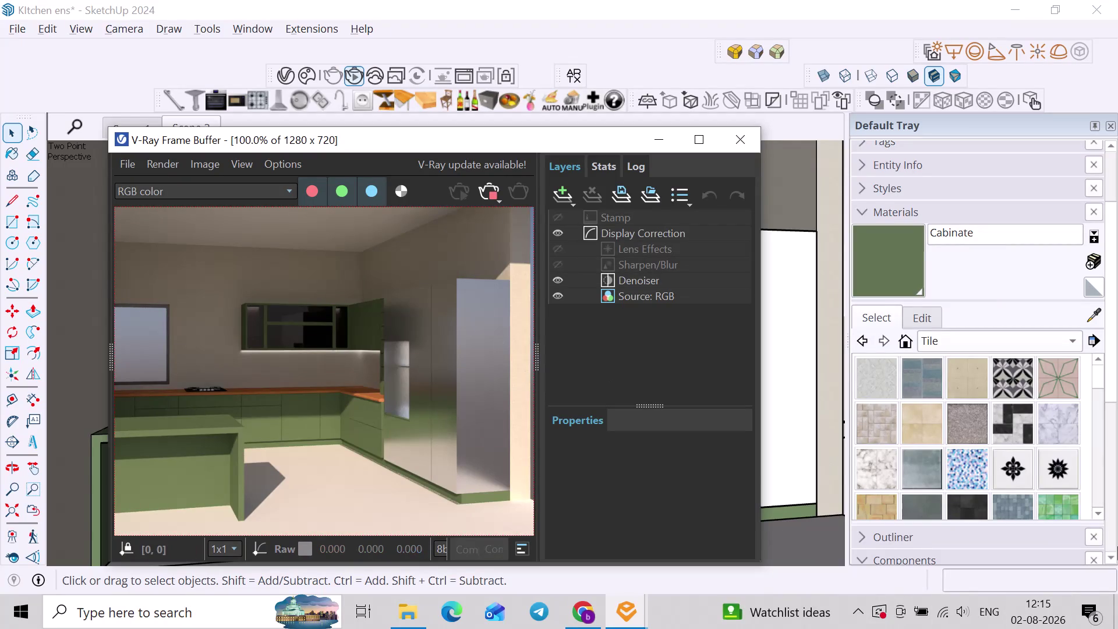
Close the V-Ray render result window.
scroll(down, 3)
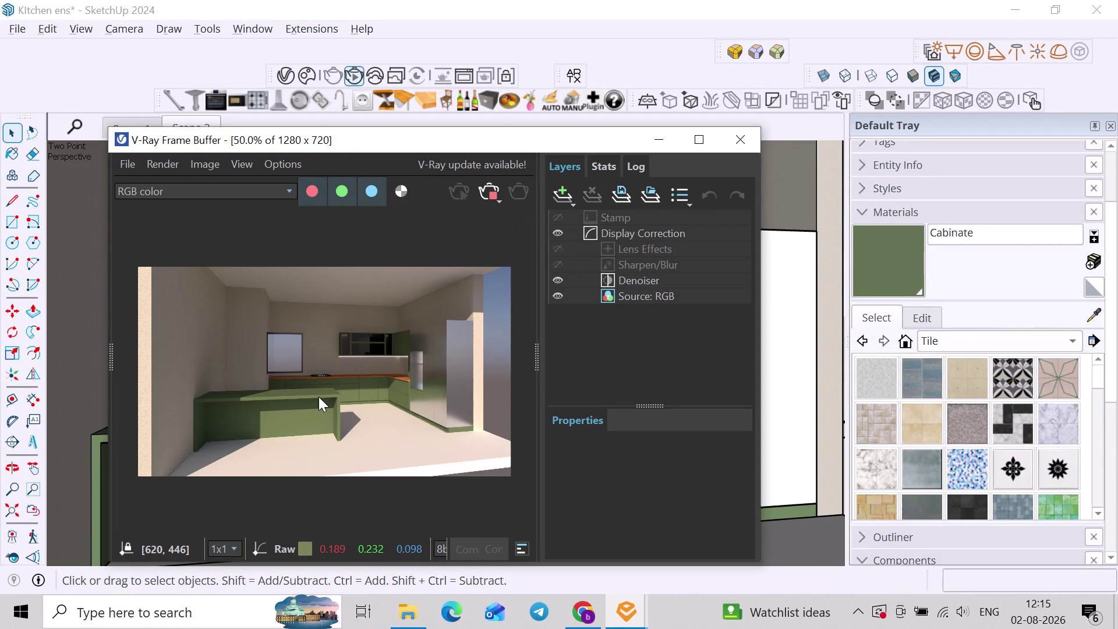
scroll(up, 3)
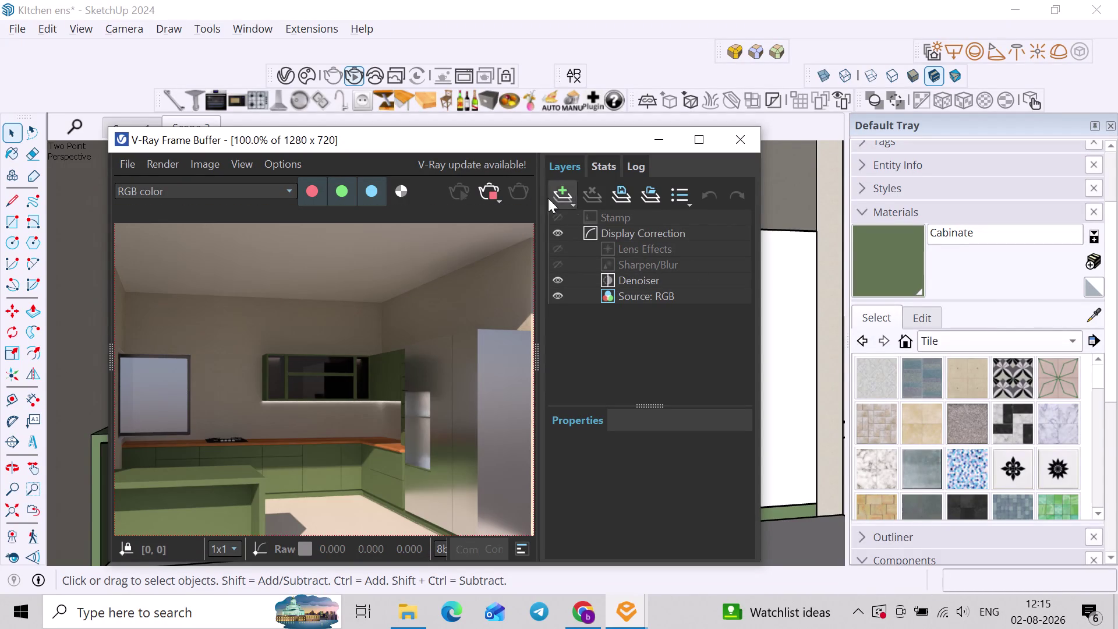
click(486, 201)
click(750, 148)
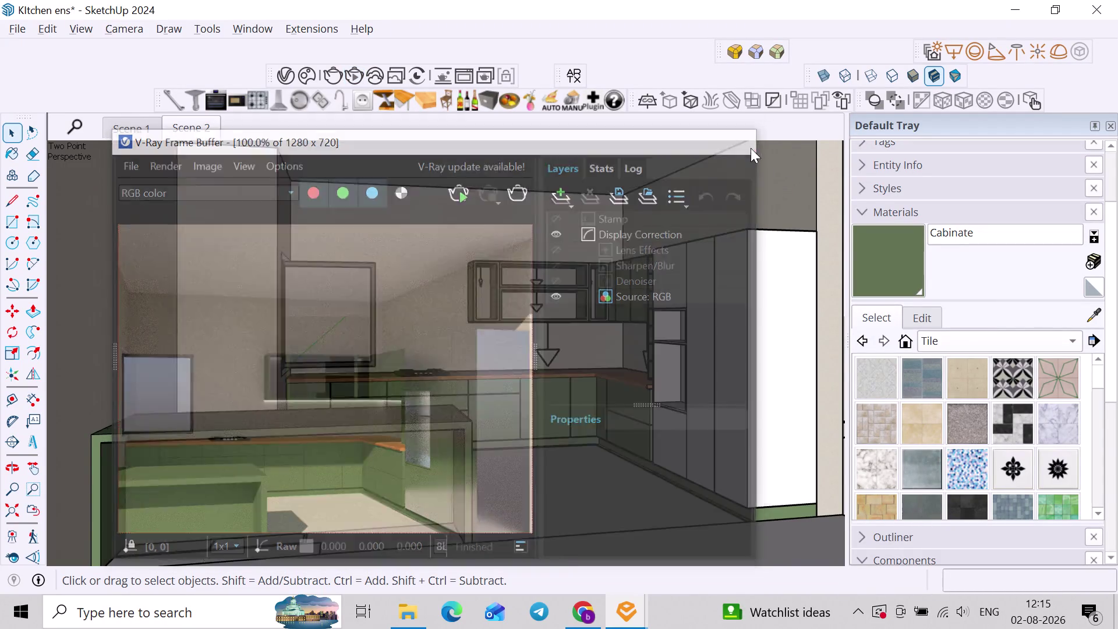
Orbit the kitchen to face the back wall head-on, then switch to the Chrome browser.
scroll(down, 3)
middle_drag(708, 277, 620, 298)
scroll(up, 3)
click(789, 330)
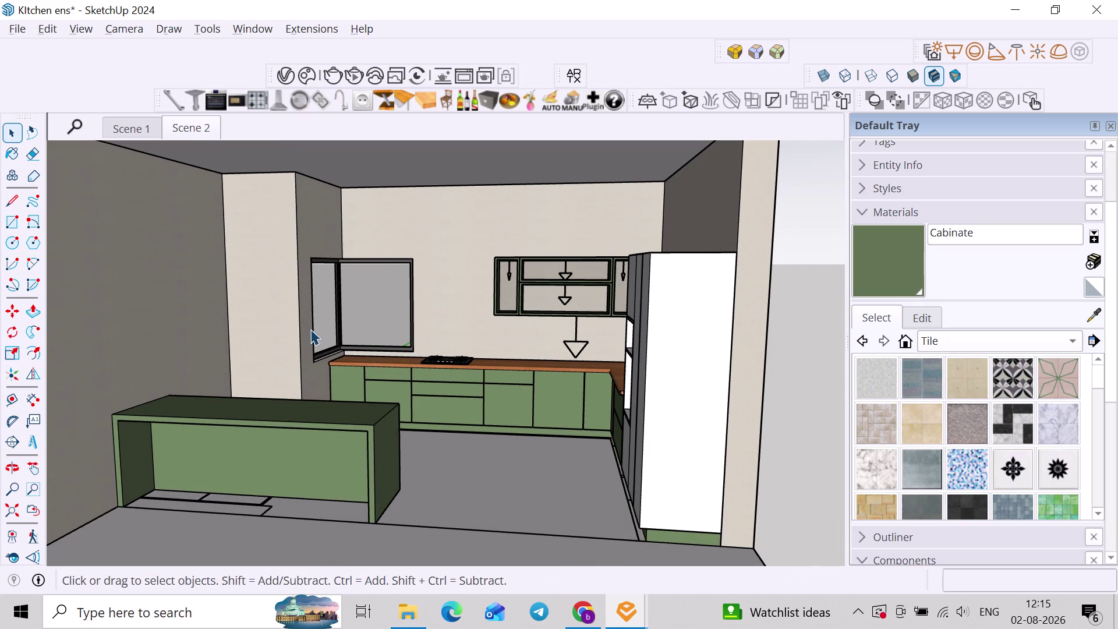
middle_drag(310, 329, 348, 289)
middle_drag(407, 267, 394, 331)
scroll(up, 3)
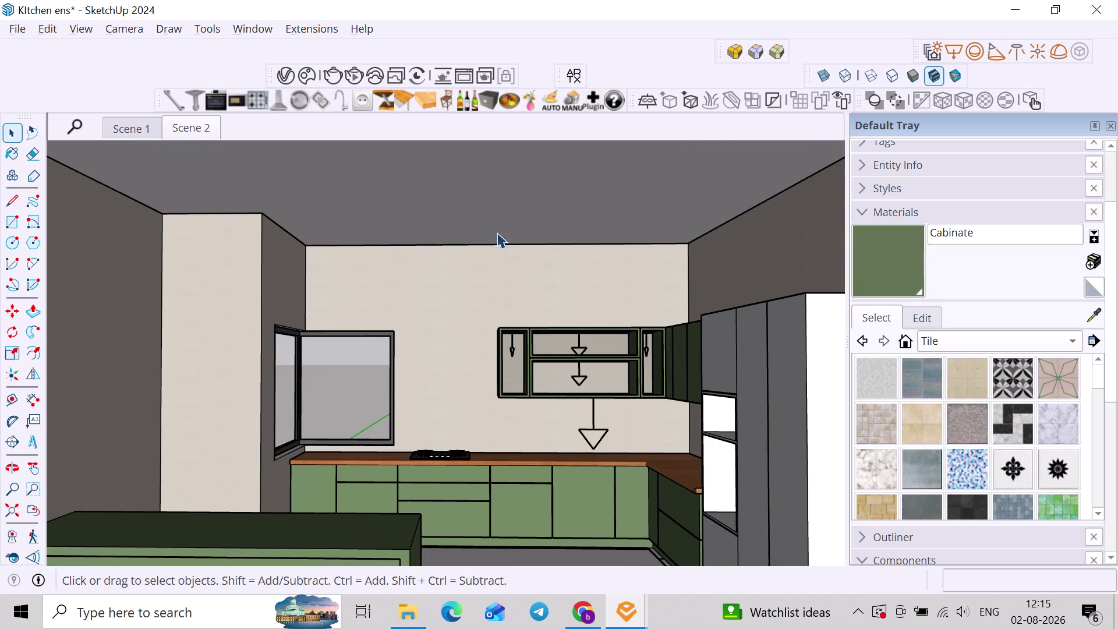
click(570, 606)
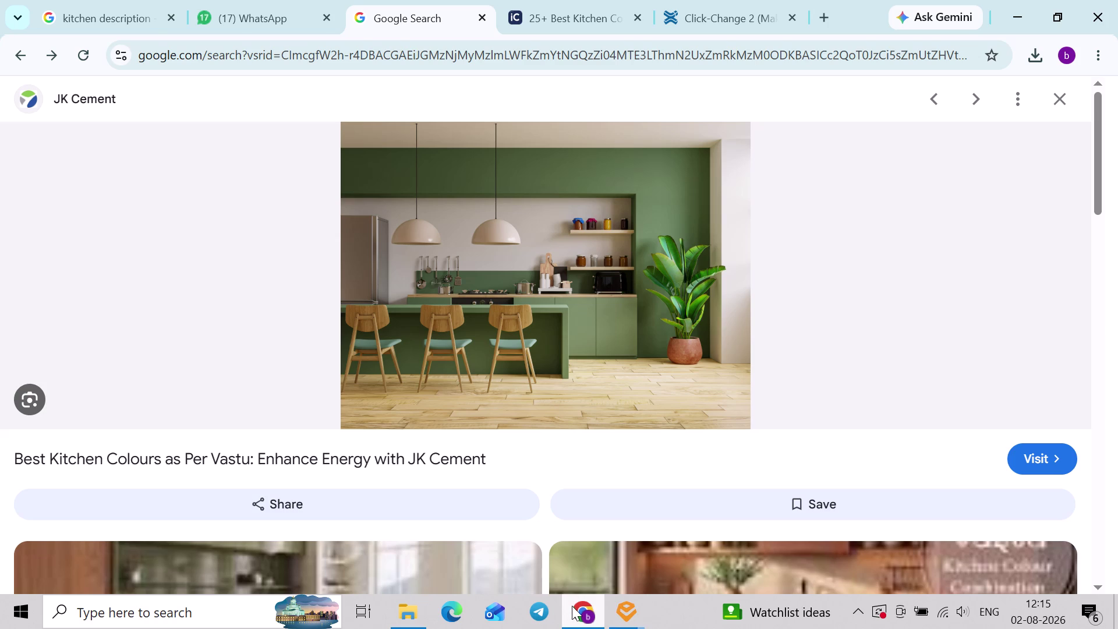
Open the kitchen colours article and dismiss the interior designer popup.
key(alt+Tab)
click(573, 604)
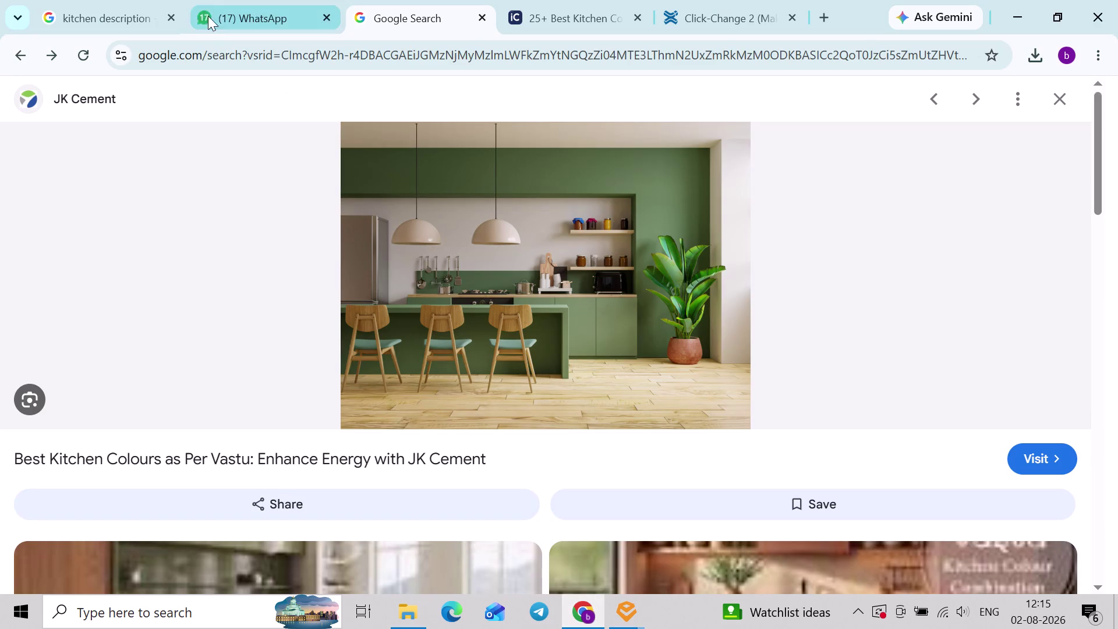
click(620, 0)
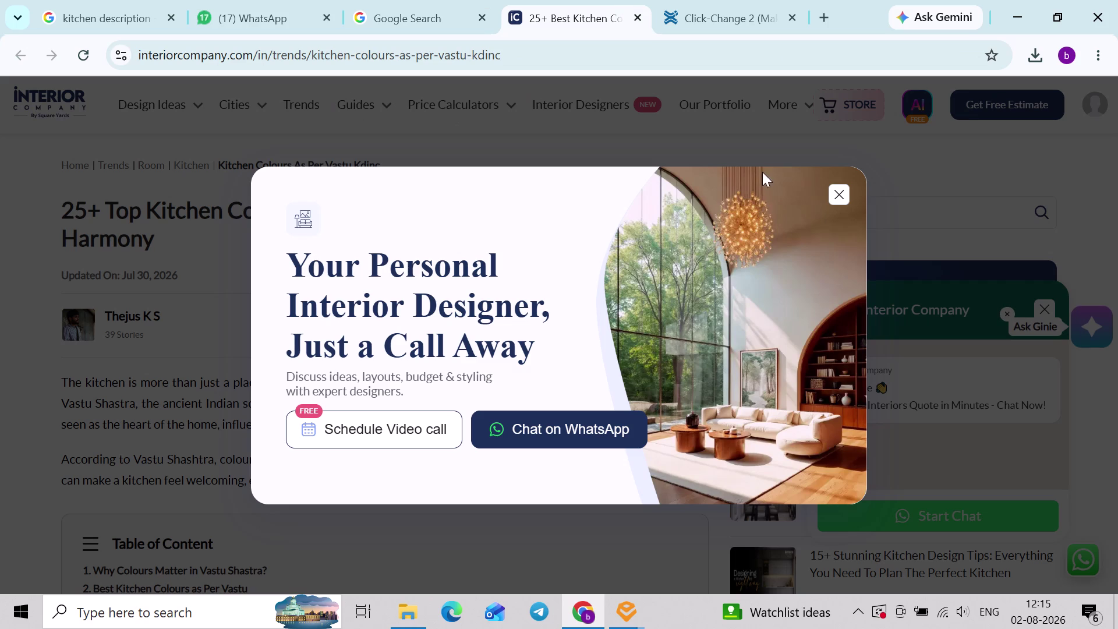
click(856, 196)
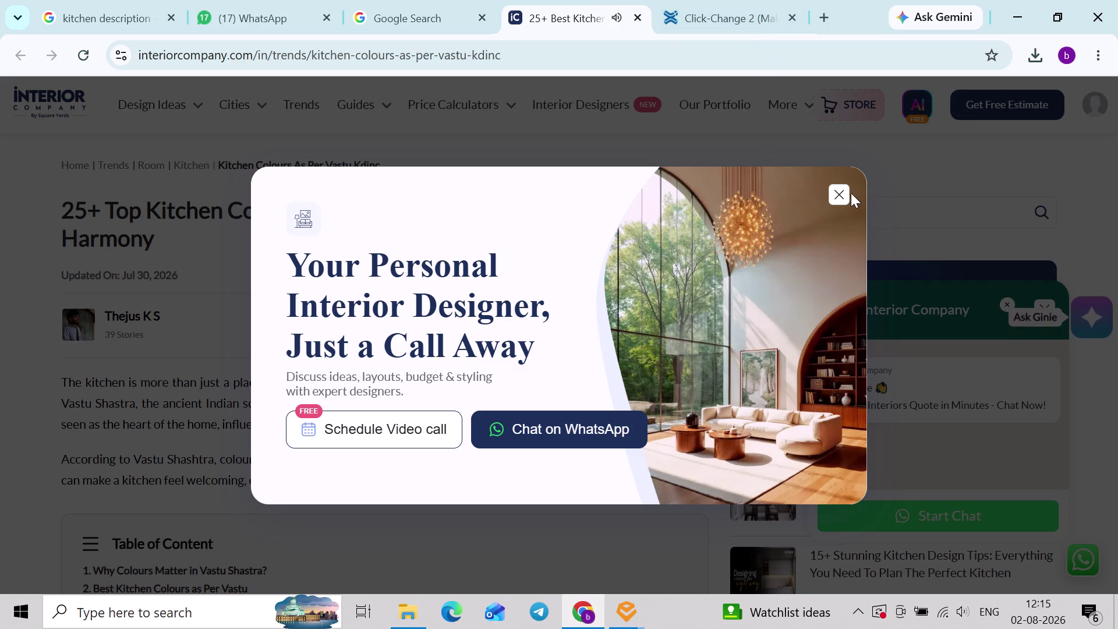
click(825, 188)
click(837, 189)
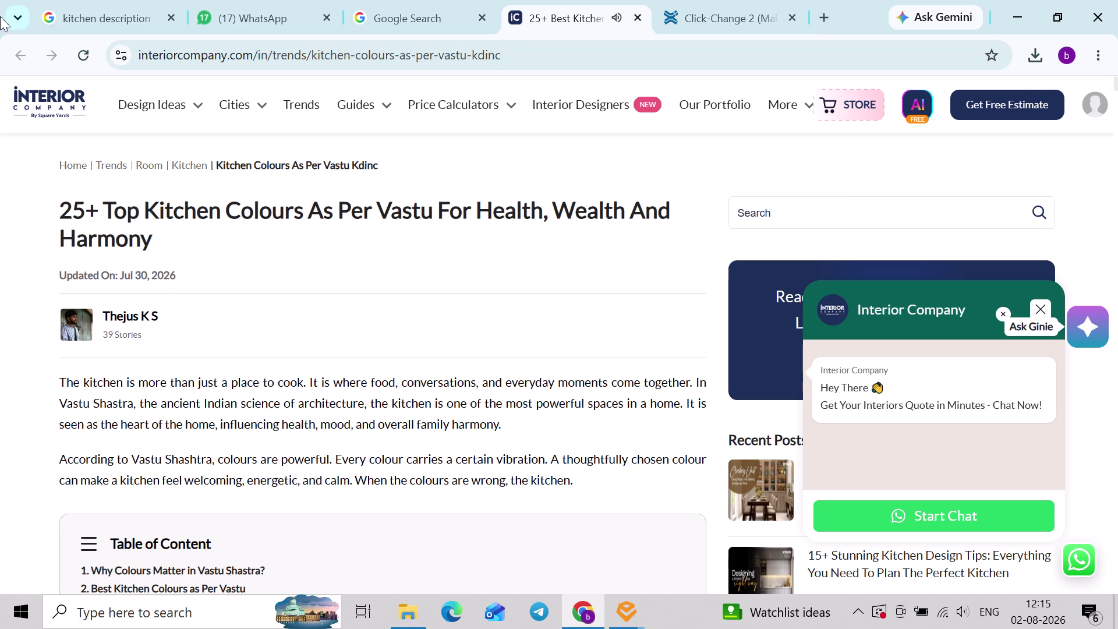
Search the web for Poly Haven and open the Poly Haven website.
click(499, 62)
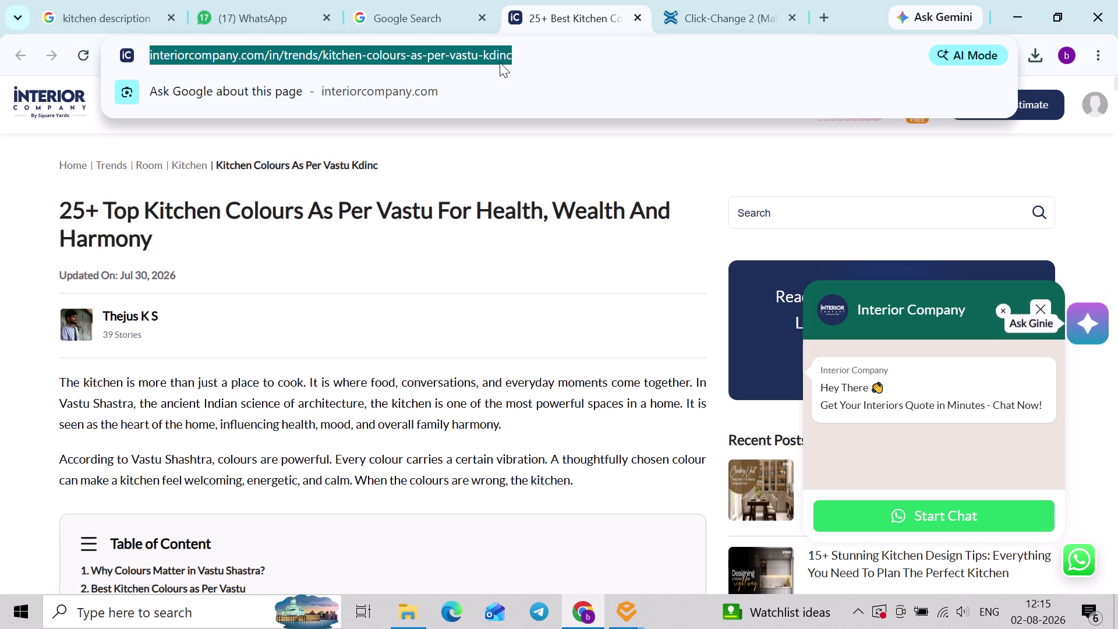
text(POLU)
key(BackSpace)
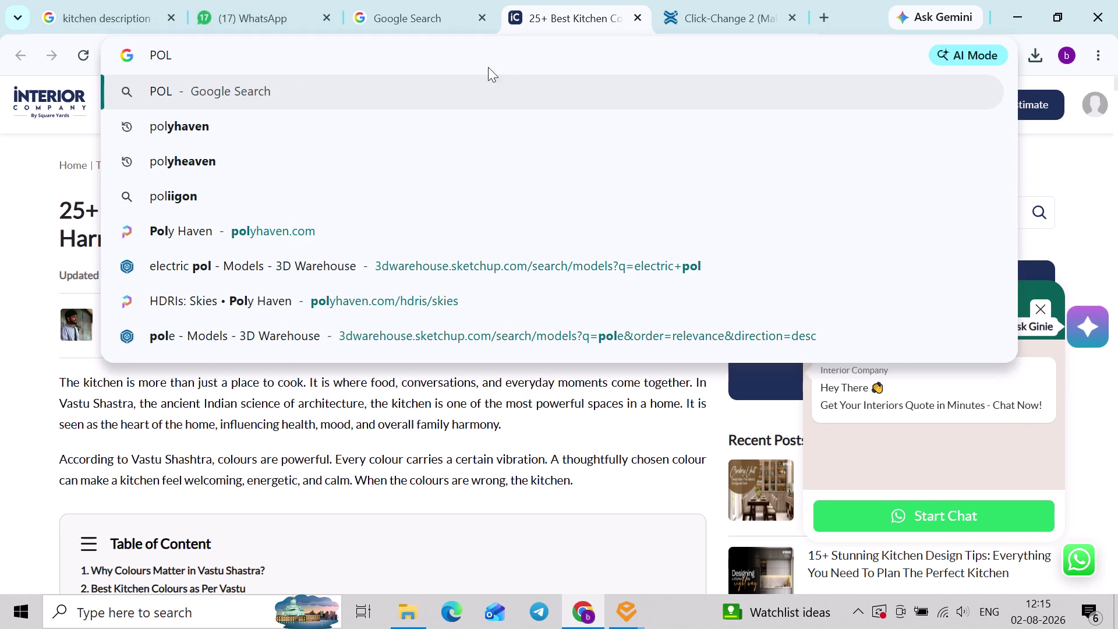
click(266, 124)
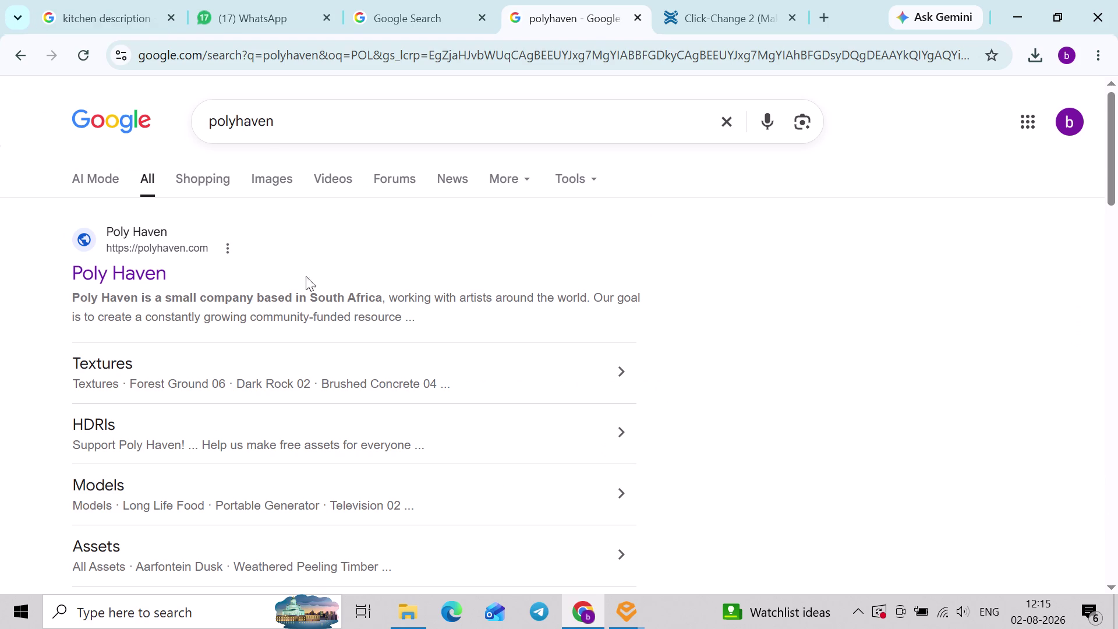
click(145, 267)
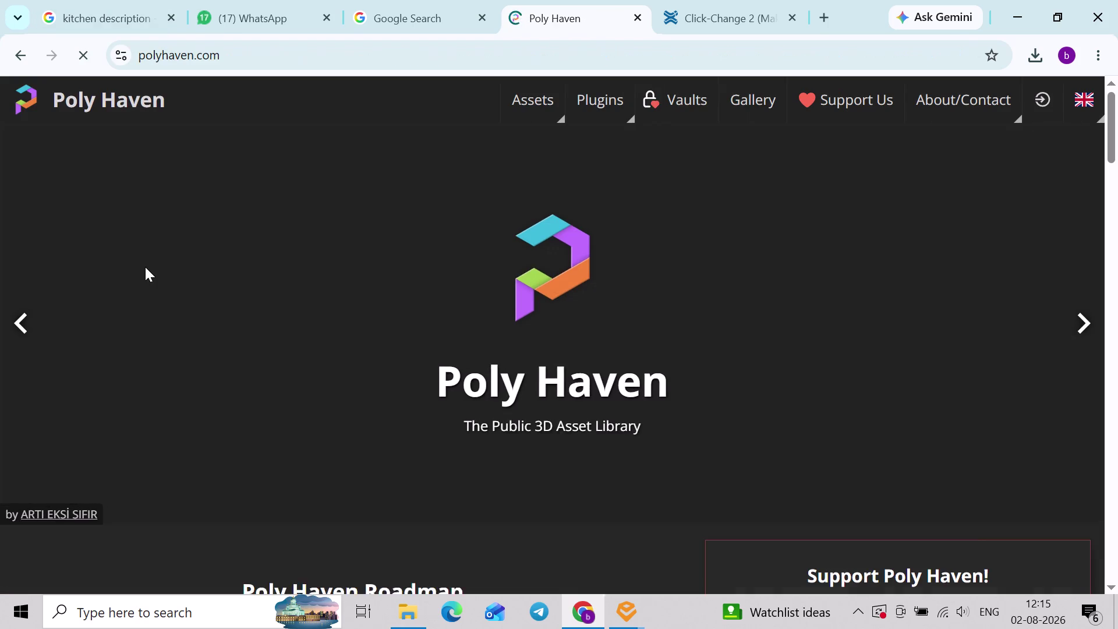
Go to Poly Haven's HDRI library, scroll through it, and open the Wood Works vault promotion.
click(578, 115)
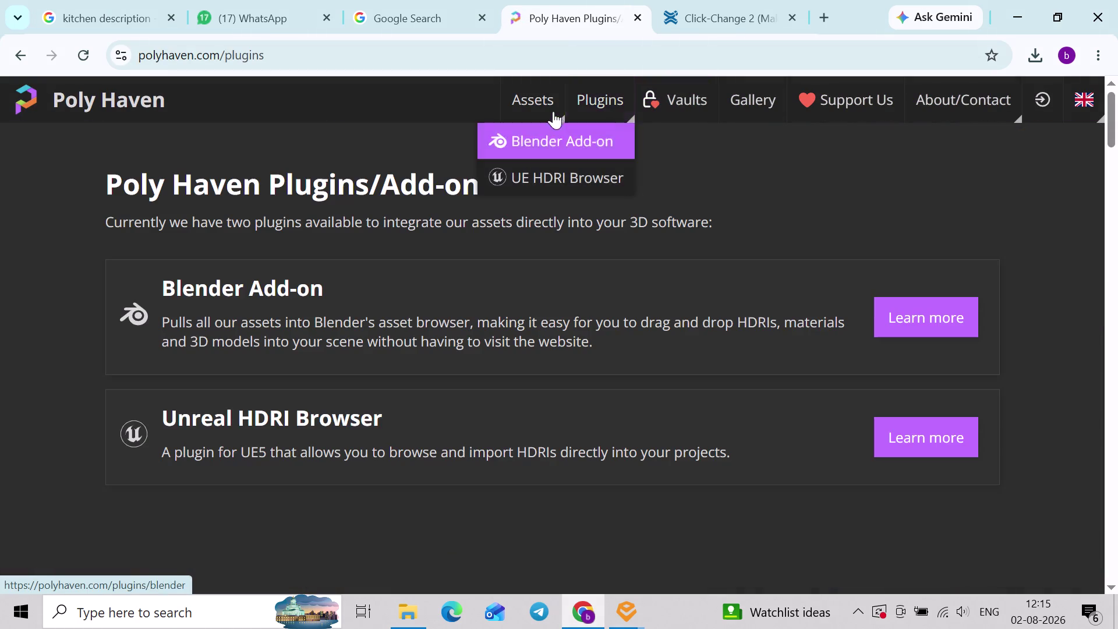
click(552, 110)
click(494, 148)
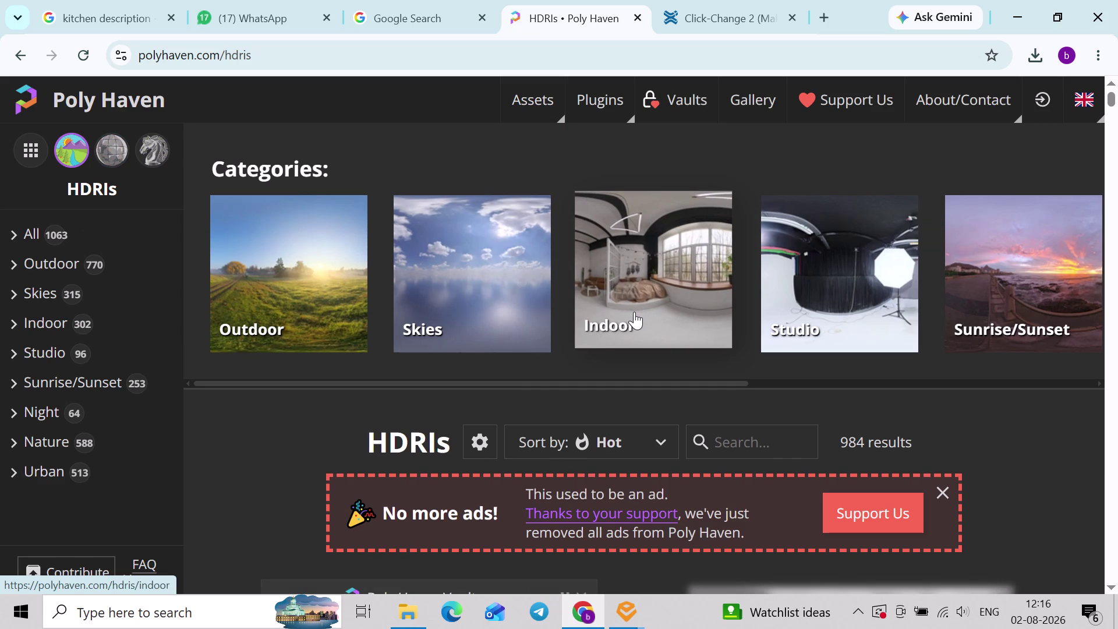
scroll(down, 3)
scroll(down, 3)
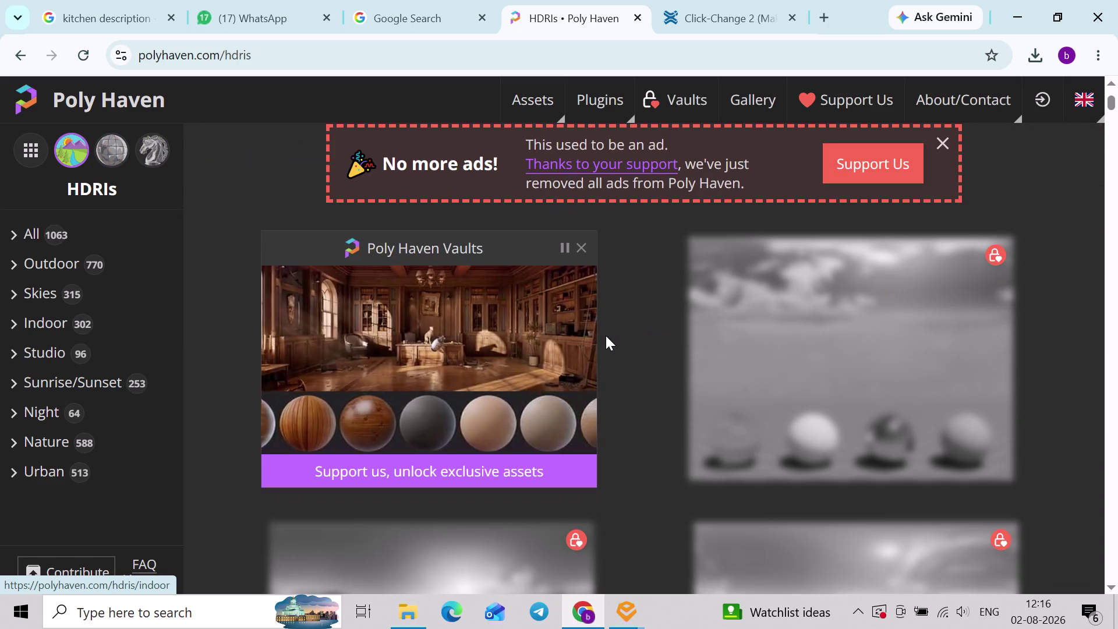
scroll(down, 3)
scroll(up, 3)
click(480, 268)
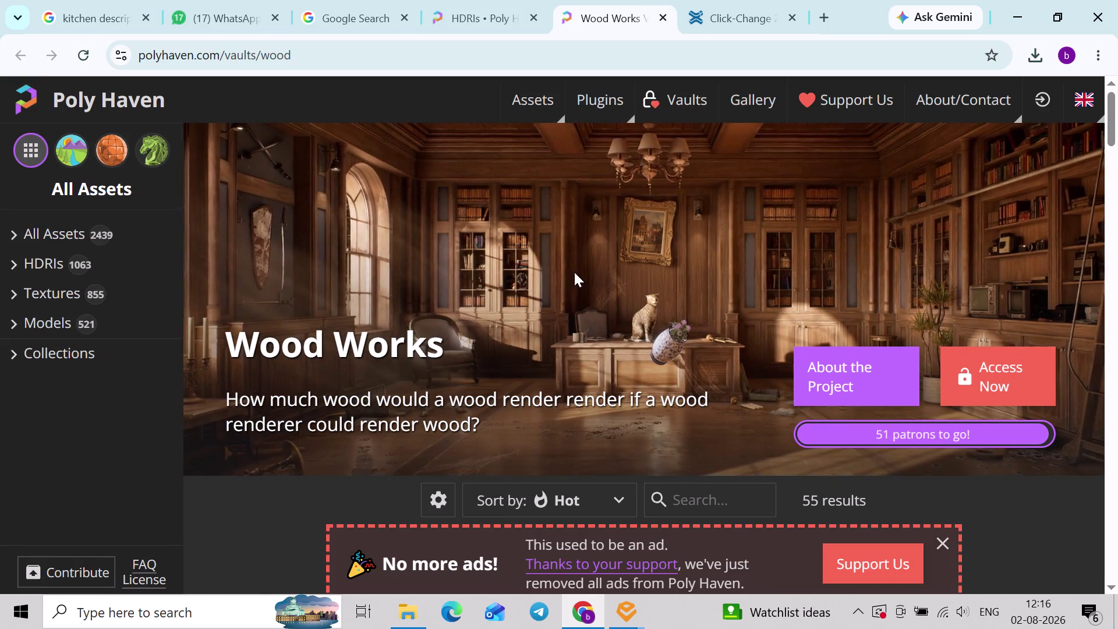
Skim the promotion page and go back to the HDRI library.
scroll(down, 3)
scroll(down, 3)
scroll(up, 3)
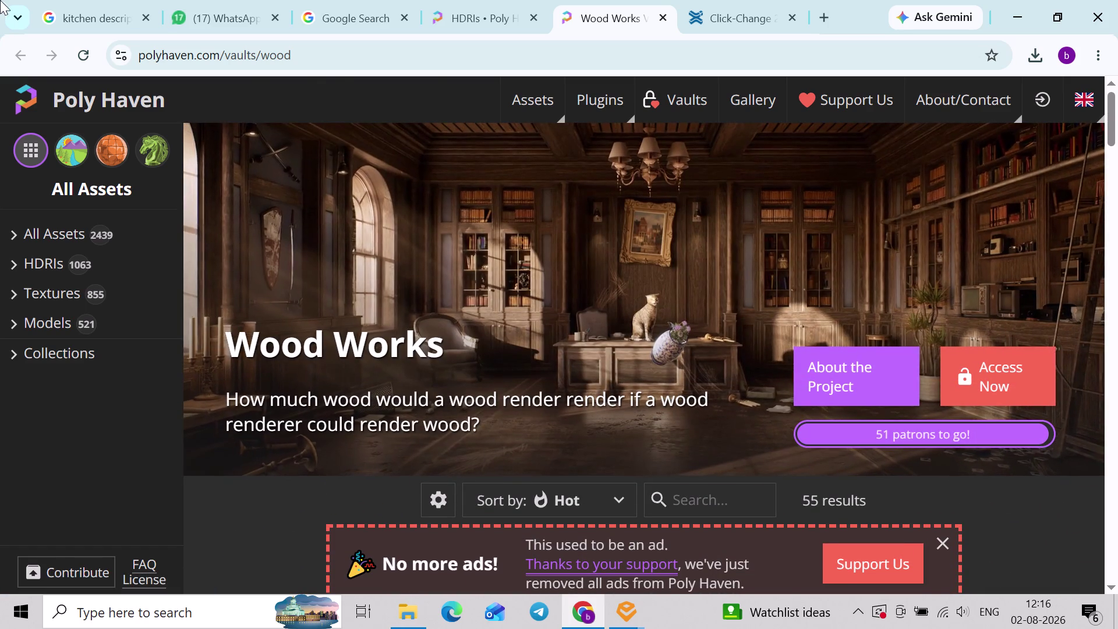
click(30, 59)
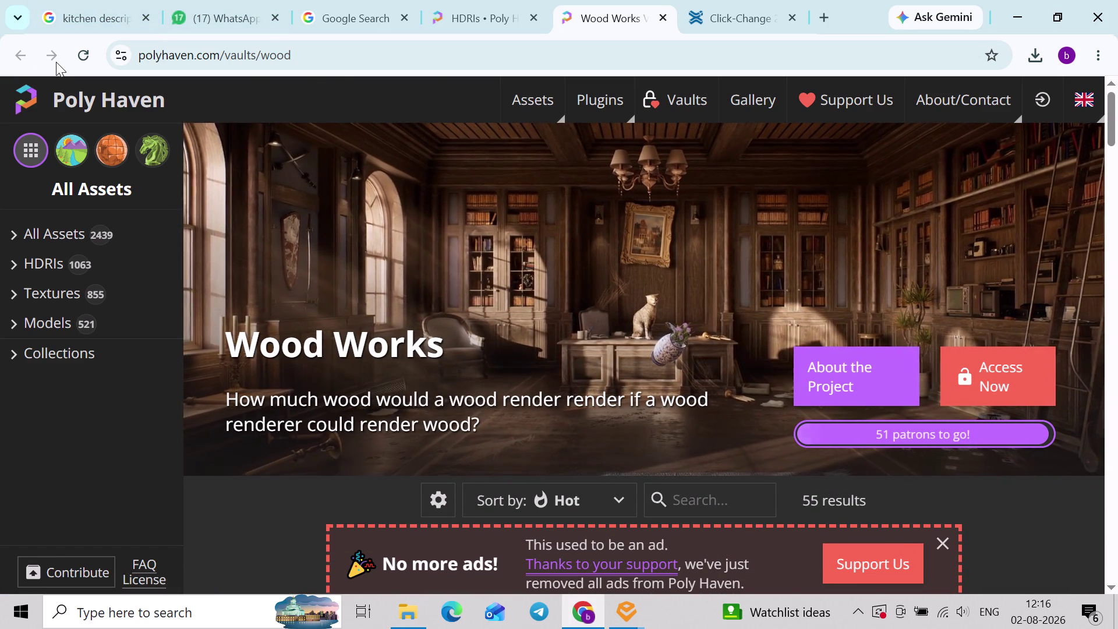
click(56, 62)
click(508, 3)
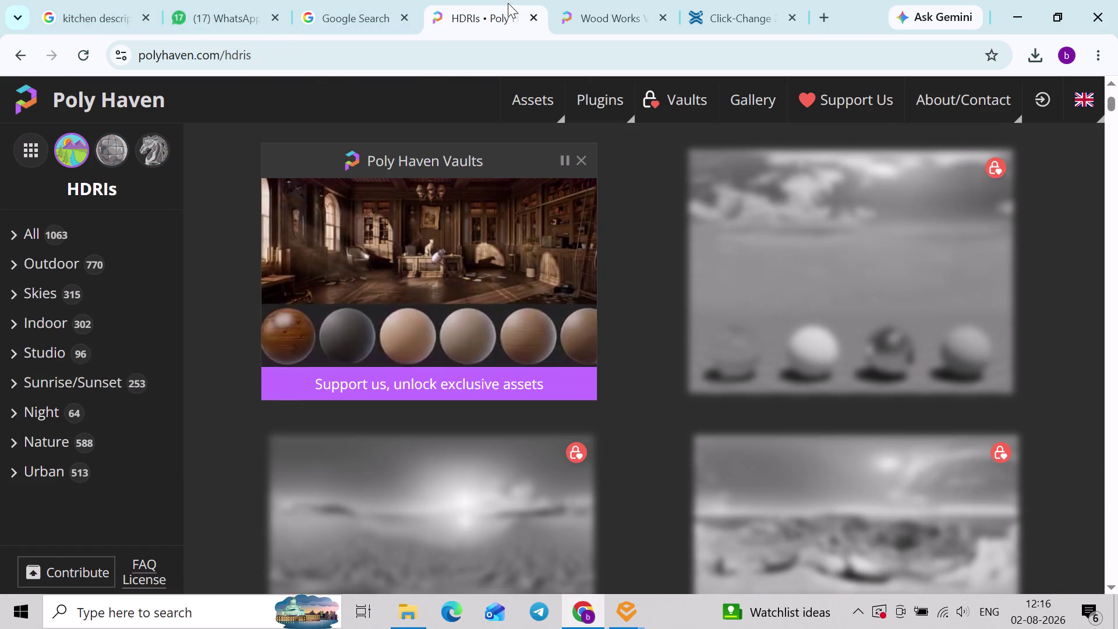
Scroll the HDRI categories carousel and open the Nature category.
scroll(down, 3)
scroll(up, 3)
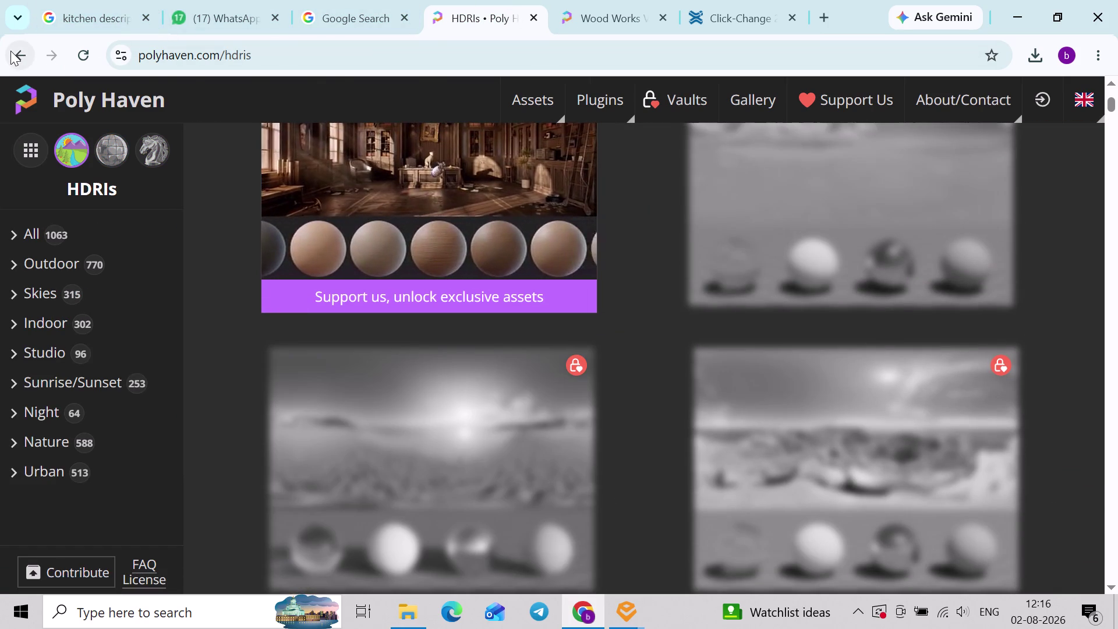
click(14, 241)
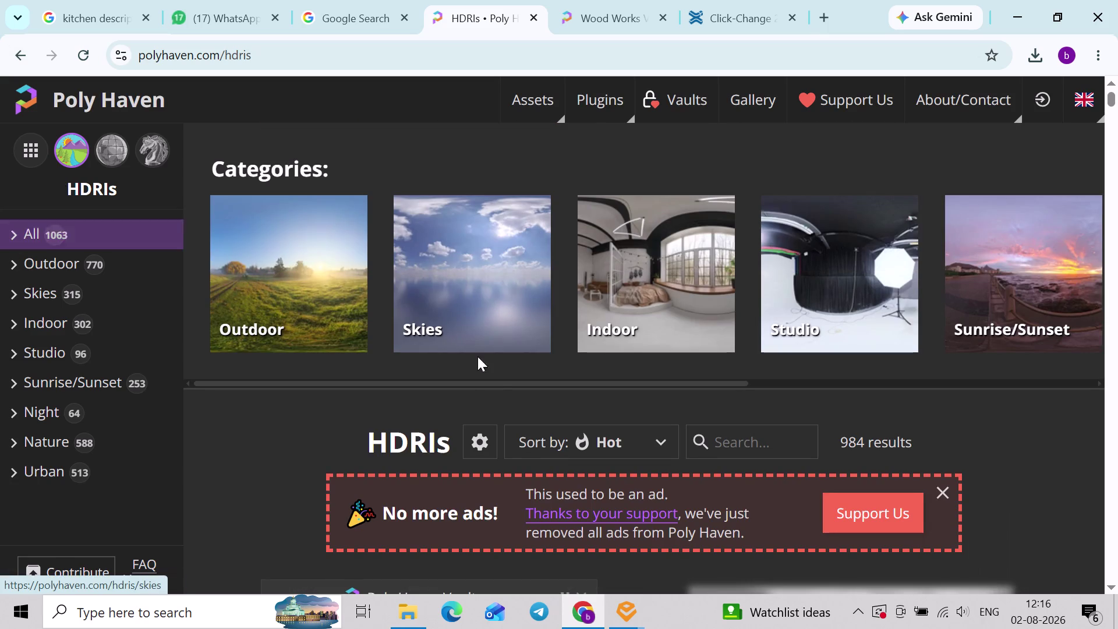
scroll(down, 3)
scroll(up, 3)
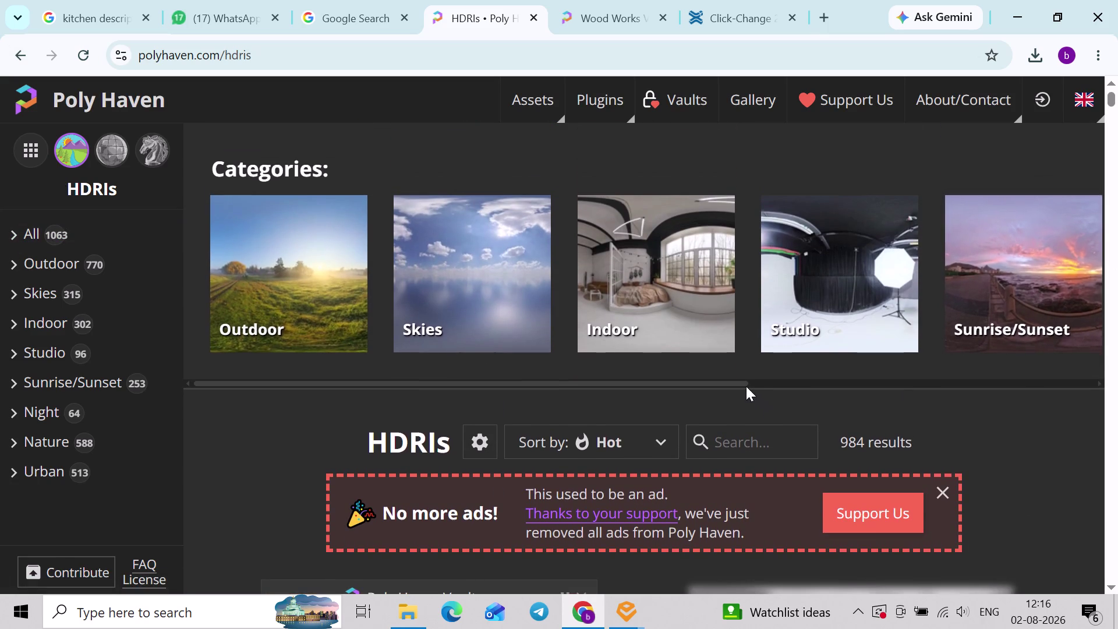
drag(738, 381, 1088, 369)
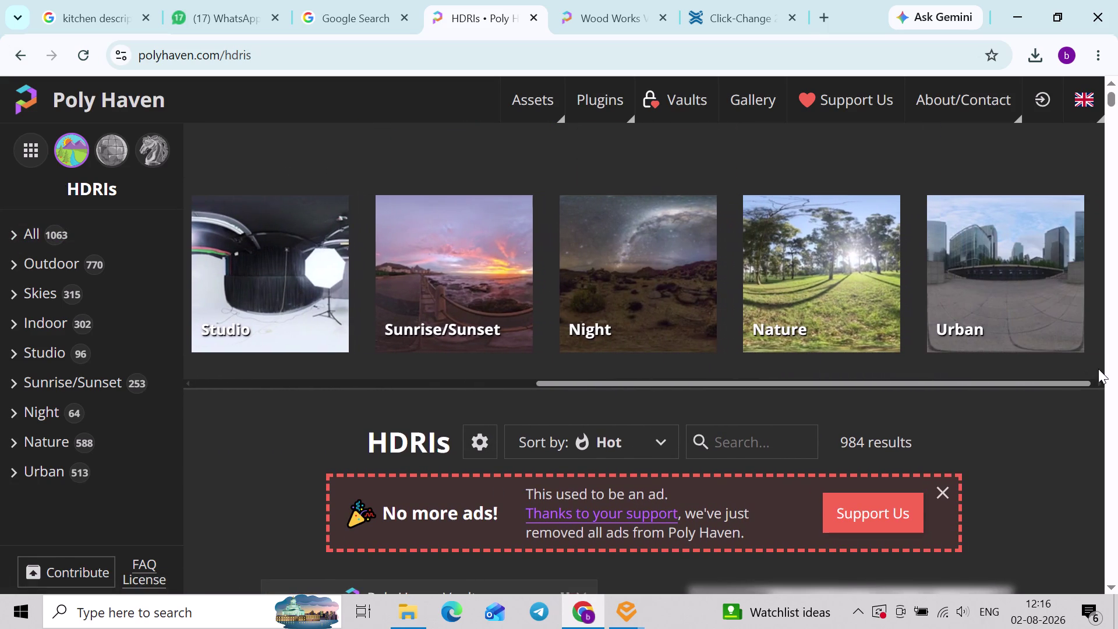
drag(1088, 369, 1109, 360)
drag(1029, 380, 1055, 375)
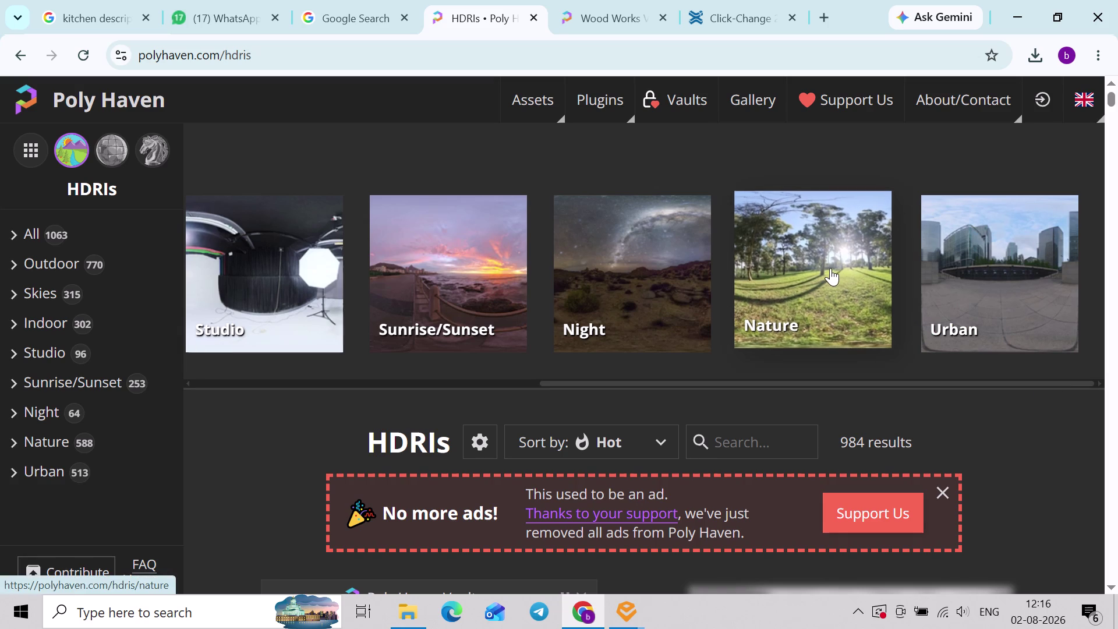
click(829, 270)
Scroll through the Nature HDRI results, then return to the SketchUp kitchen model.
scroll(down, 3)
scroll(down, 3)
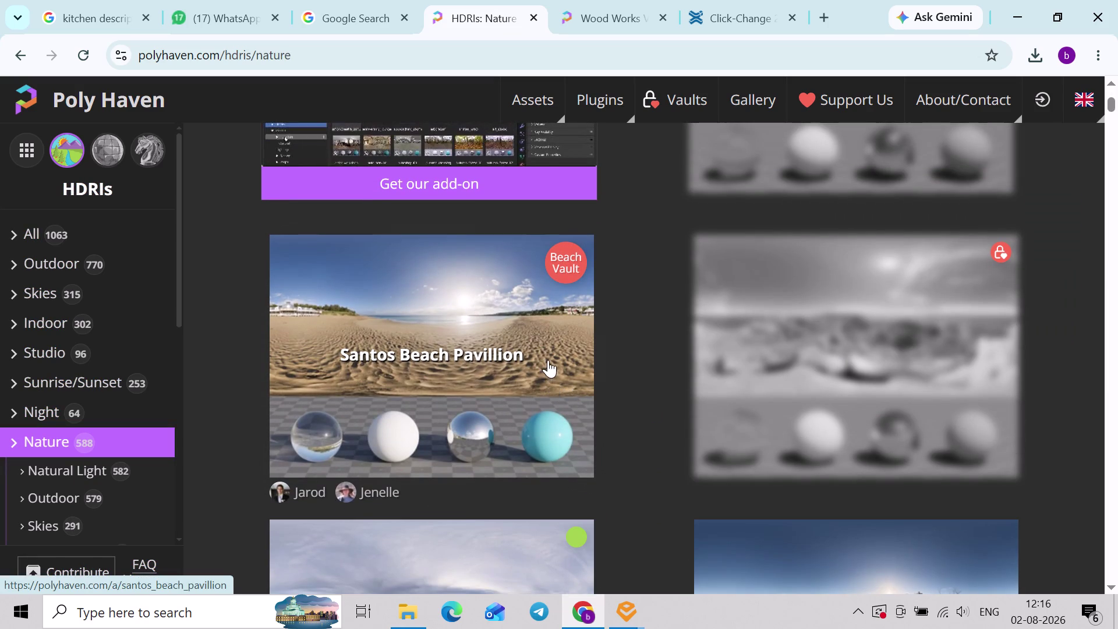
scroll(down, 3)
scroll(down, 3)
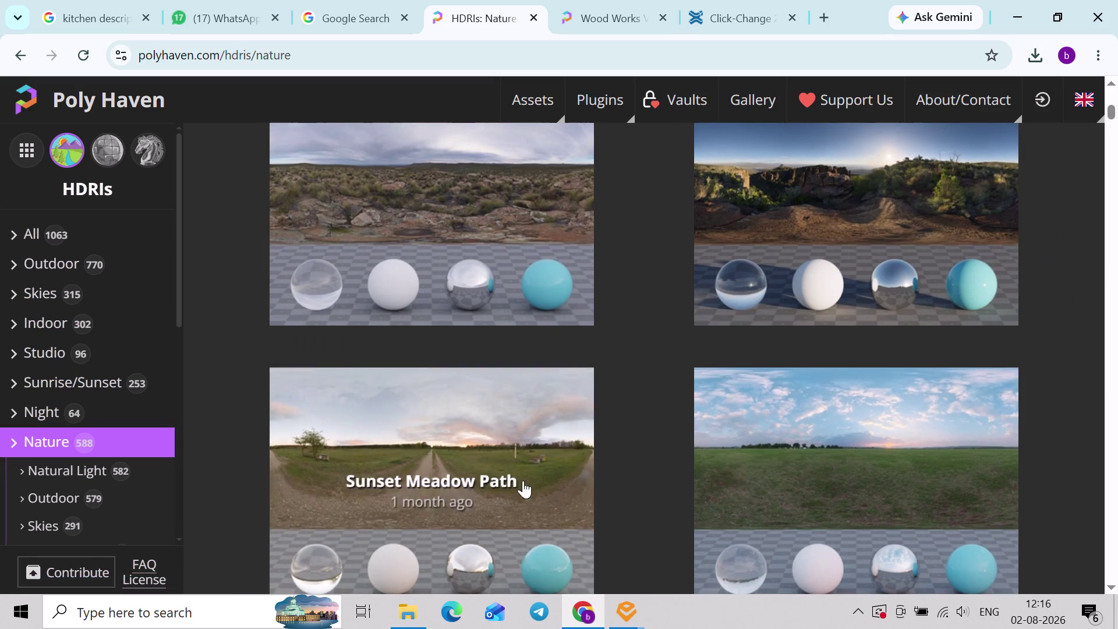
click(1010, 0)
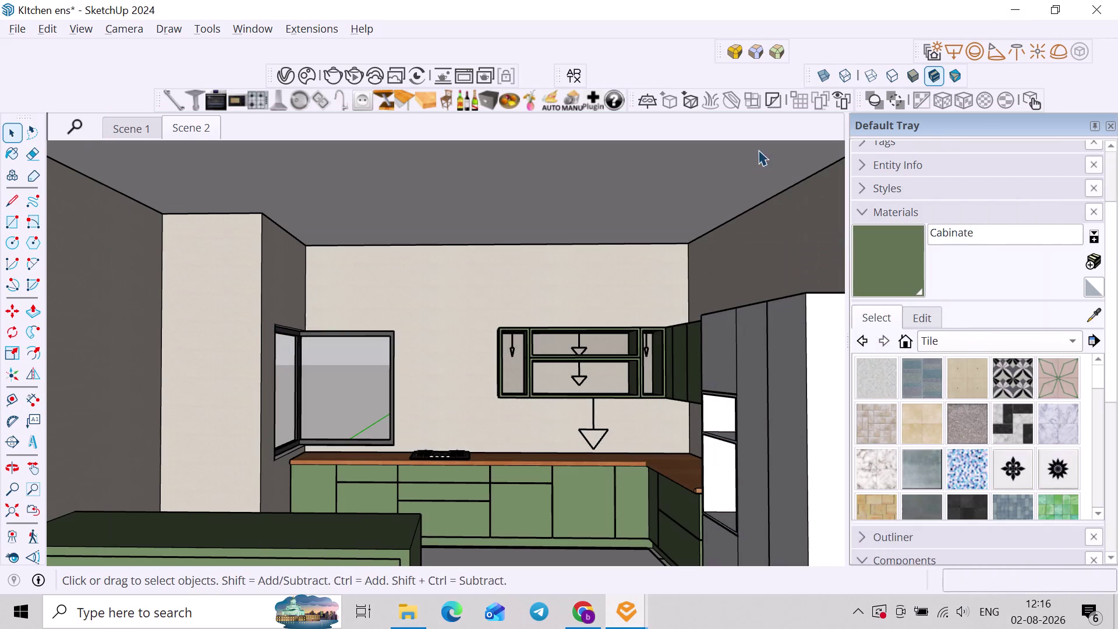
Place a V-Ray dome light beside the kitchen model.
click(1063, 59)
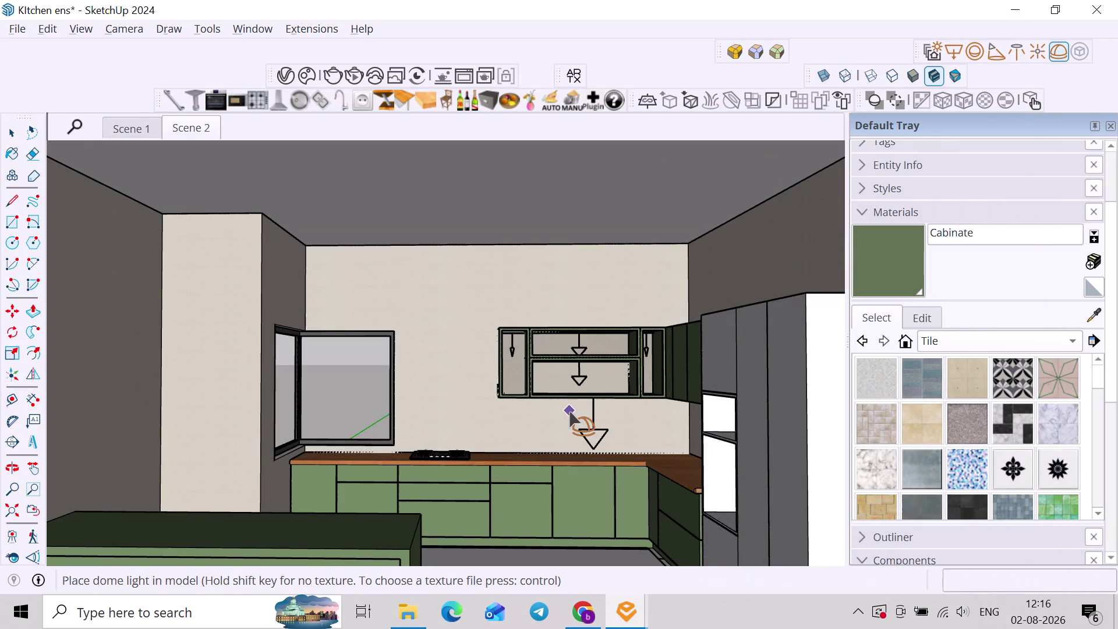
scroll(down, 3)
scroll(down, 3)
scroll(down, 3)
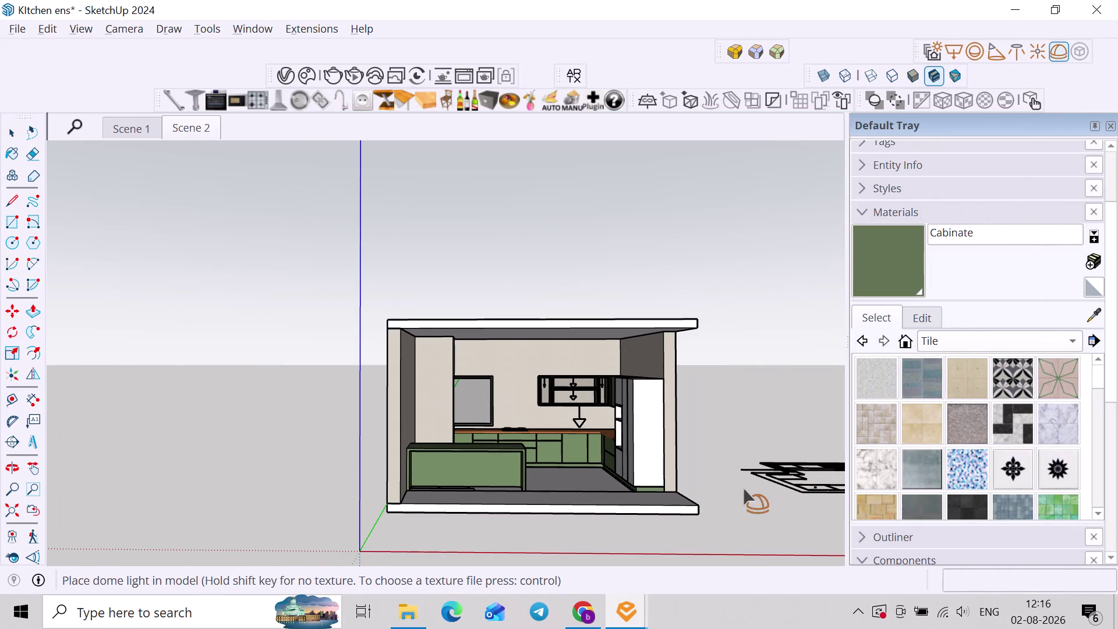
click(740, 491)
key(space)
Orbit out so the dome light is visible and open the V-Ray Asset Editor.
middle_drag(738, 486, 710, 521)
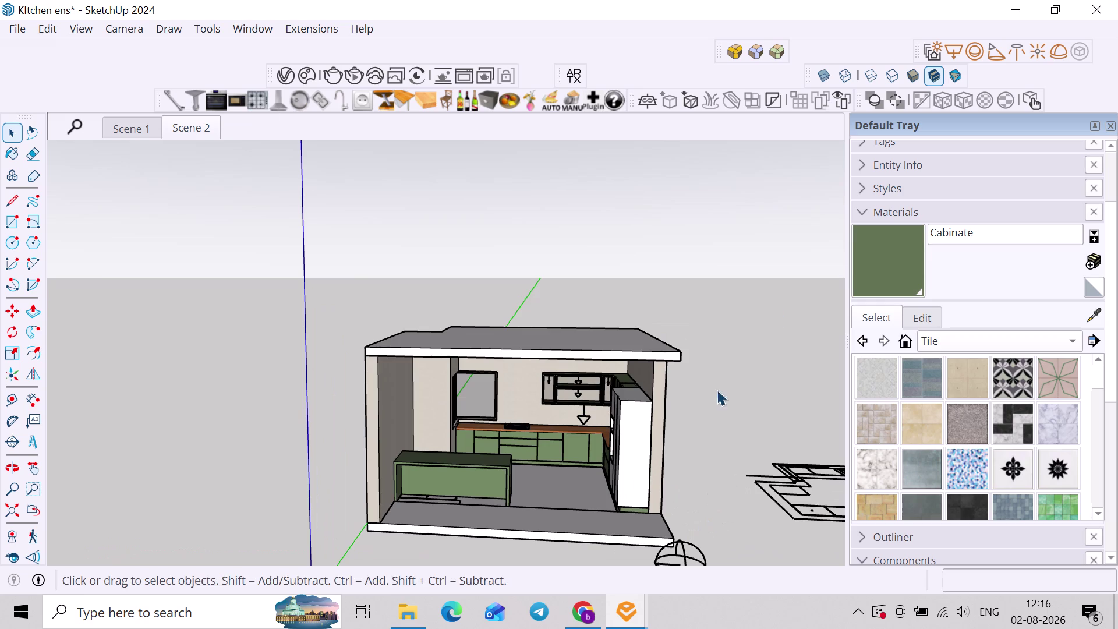
scroll(down, 3)
middle_drag(661, 429, 682, 424)
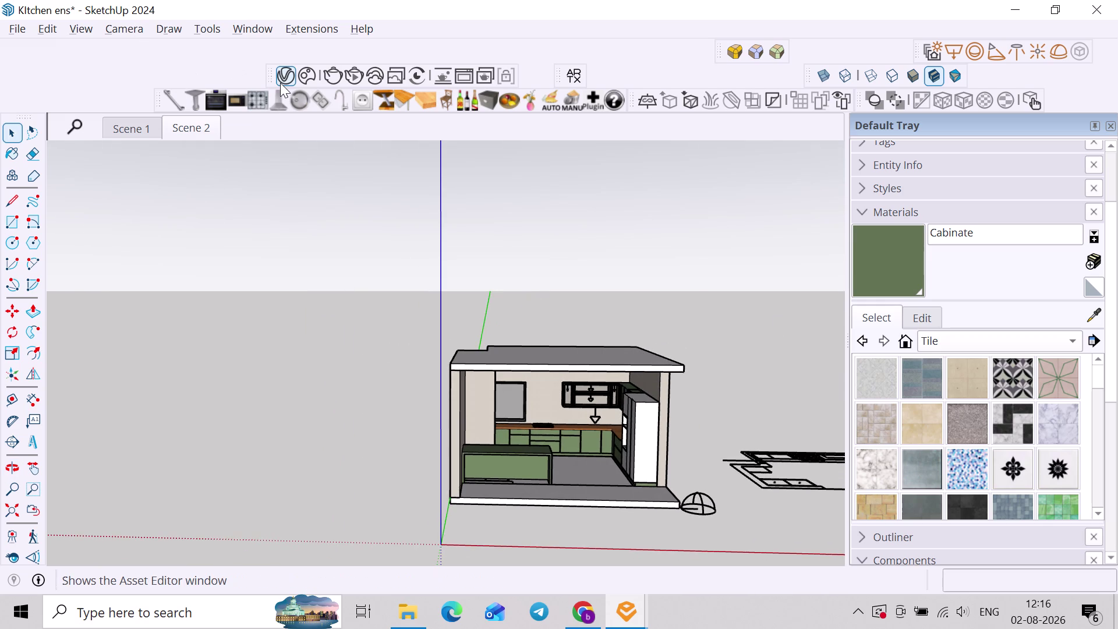
click(280, 83)
Load sunny_rose_garden_4k.exr from Downloads as the dome light's texture.
click(436, 131)
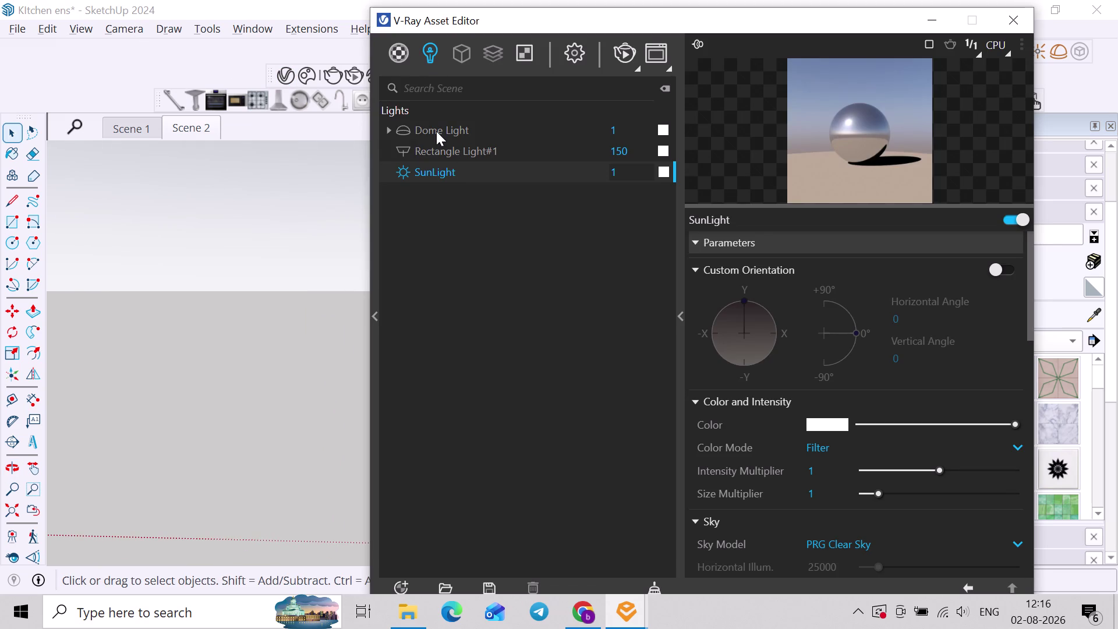
click(991, 269)
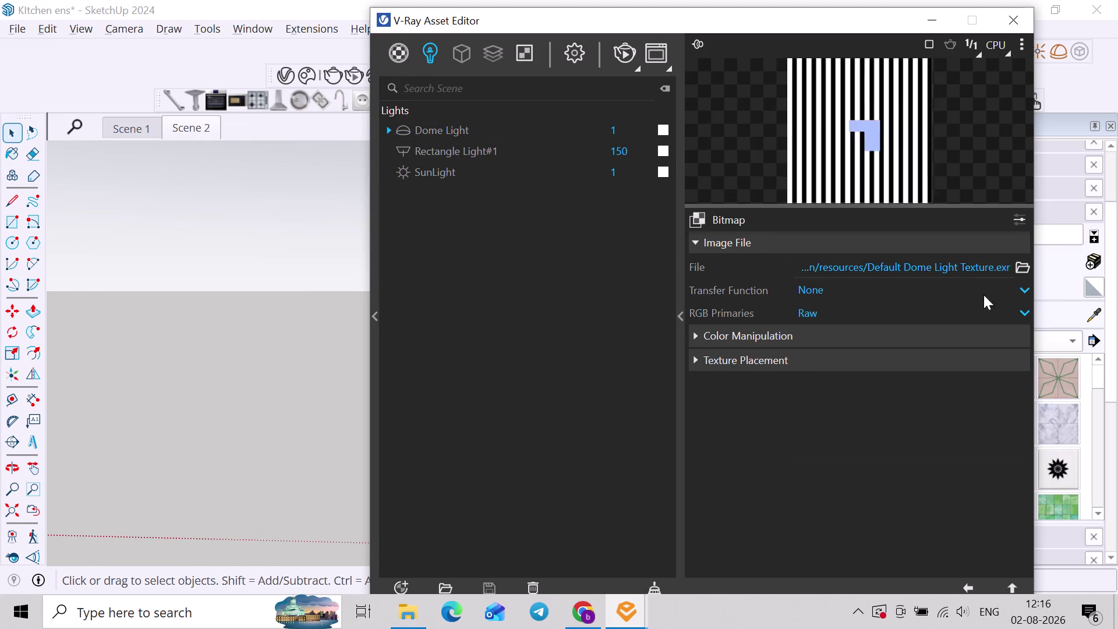
click(1017, 268)
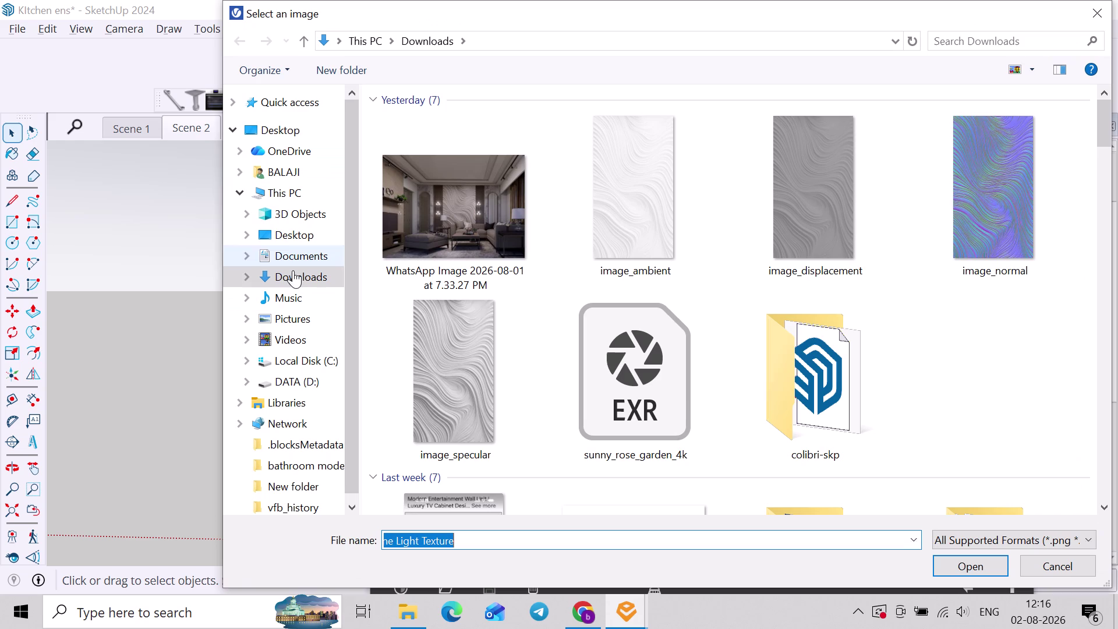
click(636, 375)
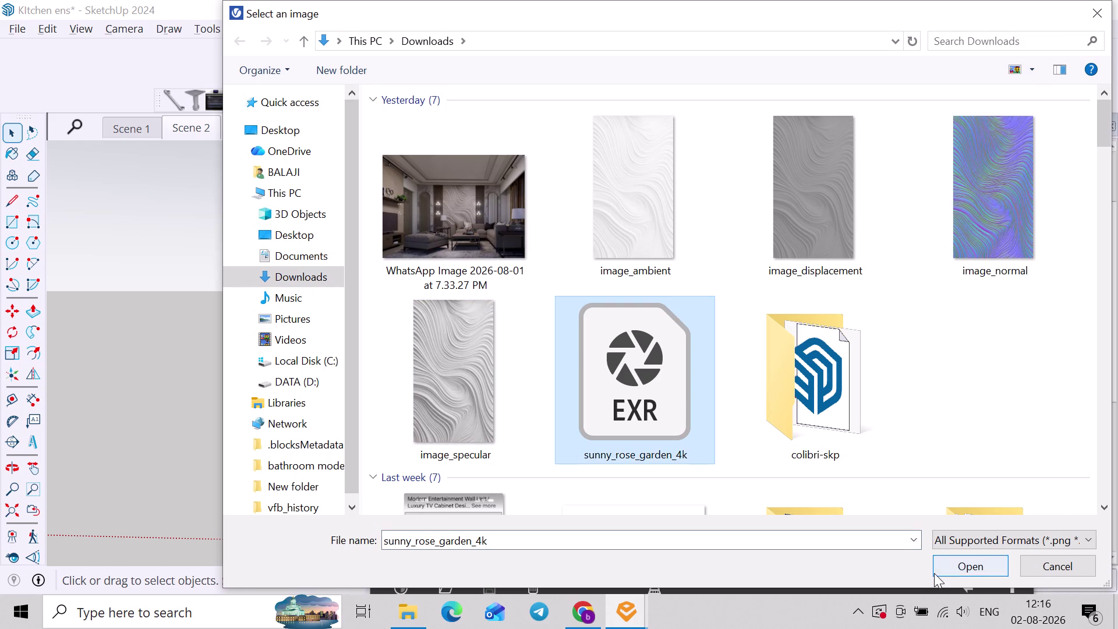
click(934, 573)
click(200, 134)
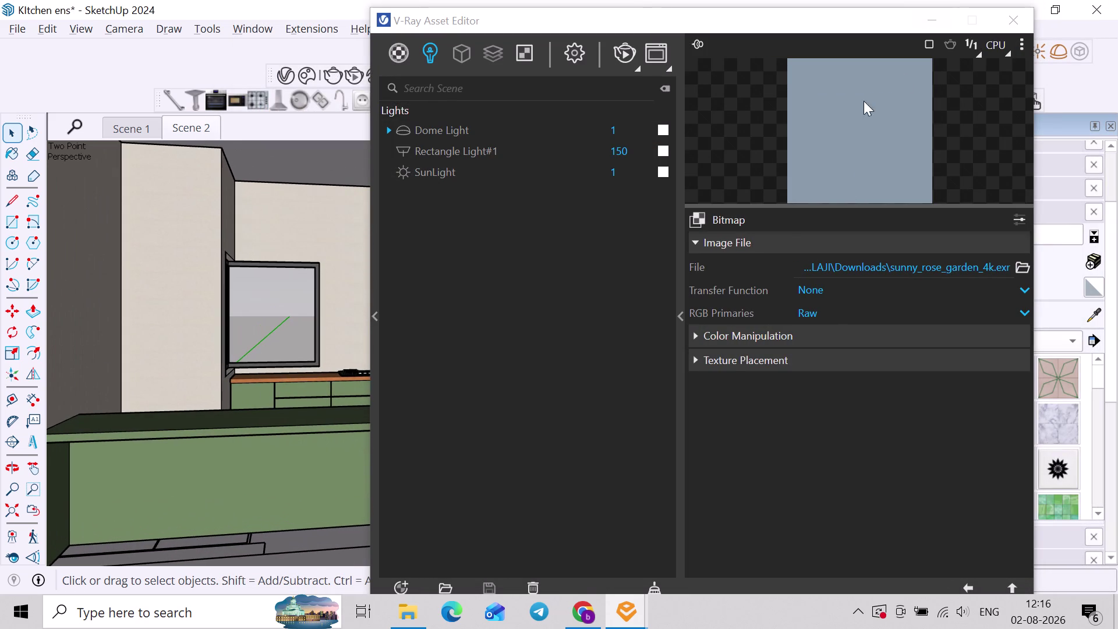
Set the dome light intensity to 30 and start a V-Ray render.
drag(621, 126, 594, 128)
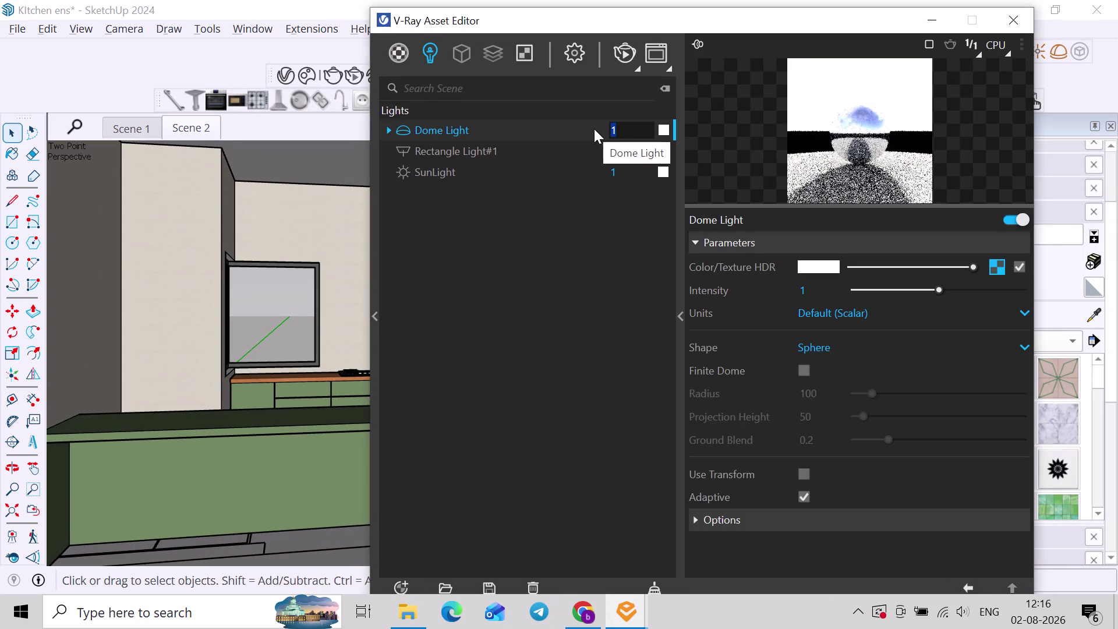
text(30)
key(Return)
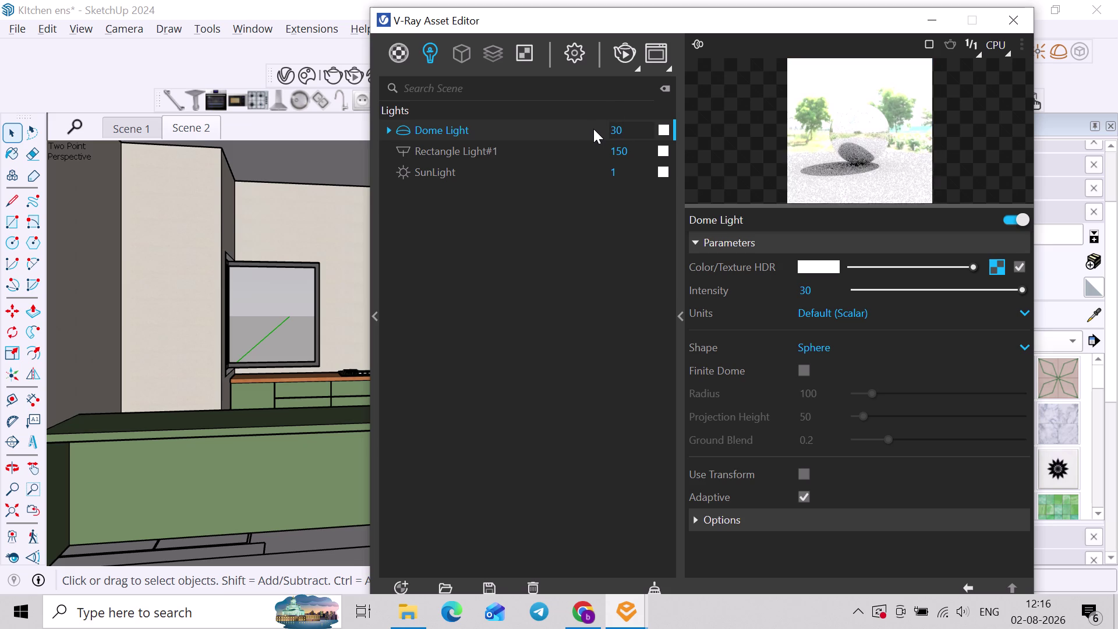
click(632, 52)
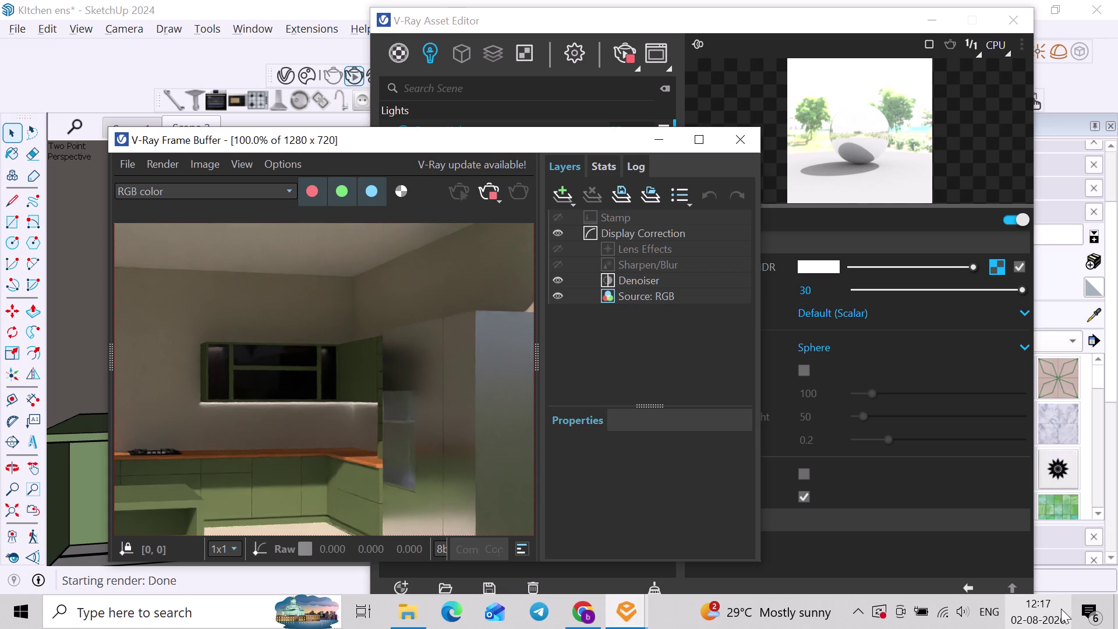
Review the finished render, which shows garden greenery outside the window and sunlit floor patches.
scroll(down, 3)
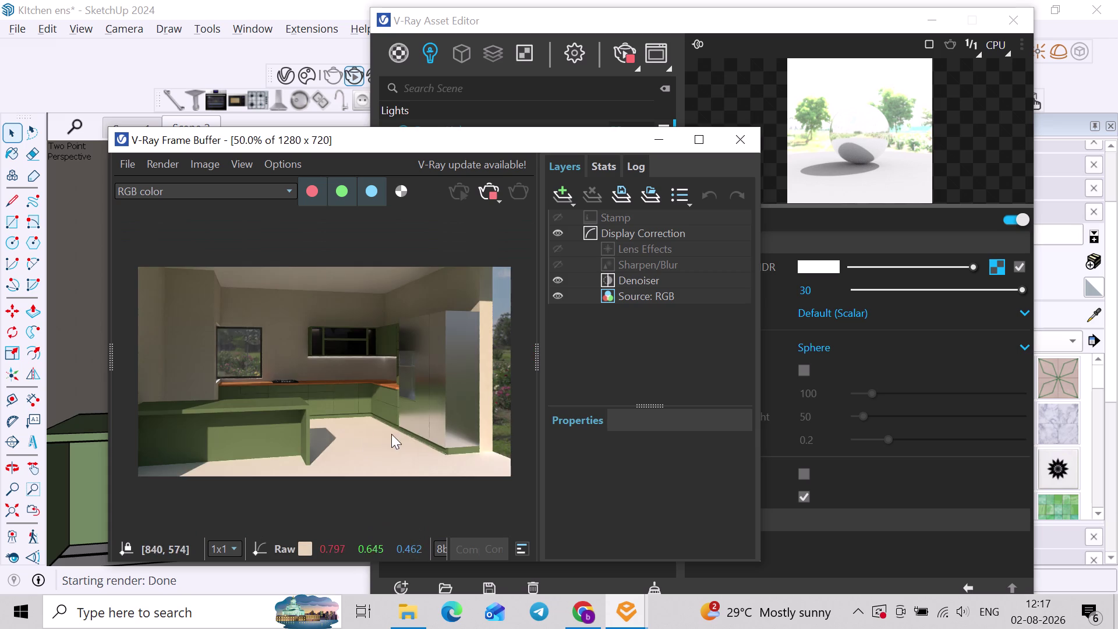